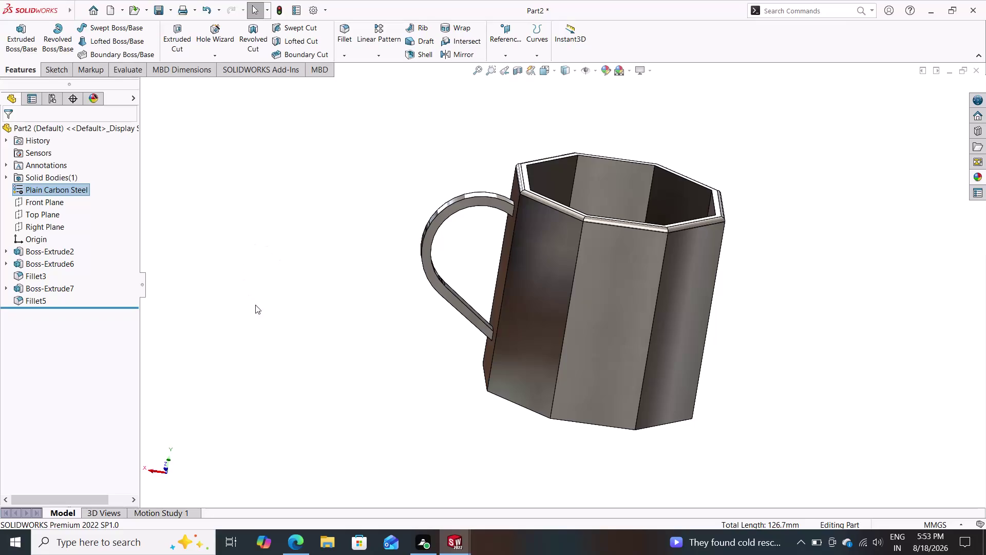
Orbit the mug to inspect its handle, rim, opening and underside.
middle_drag(262, 299, 335, 299)
middle_drag(313, 268, 306, 312)
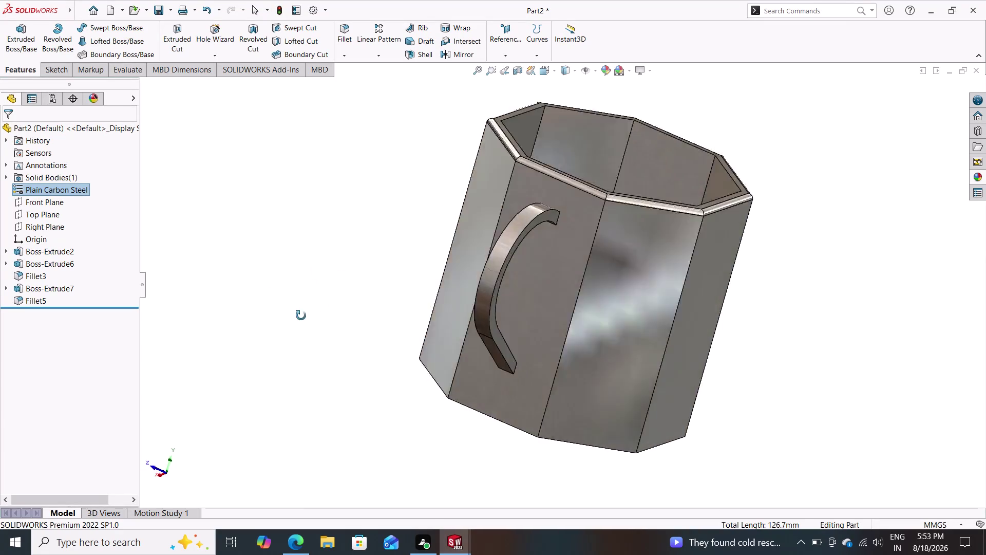
middle_drag(306, 313, 288, 315)
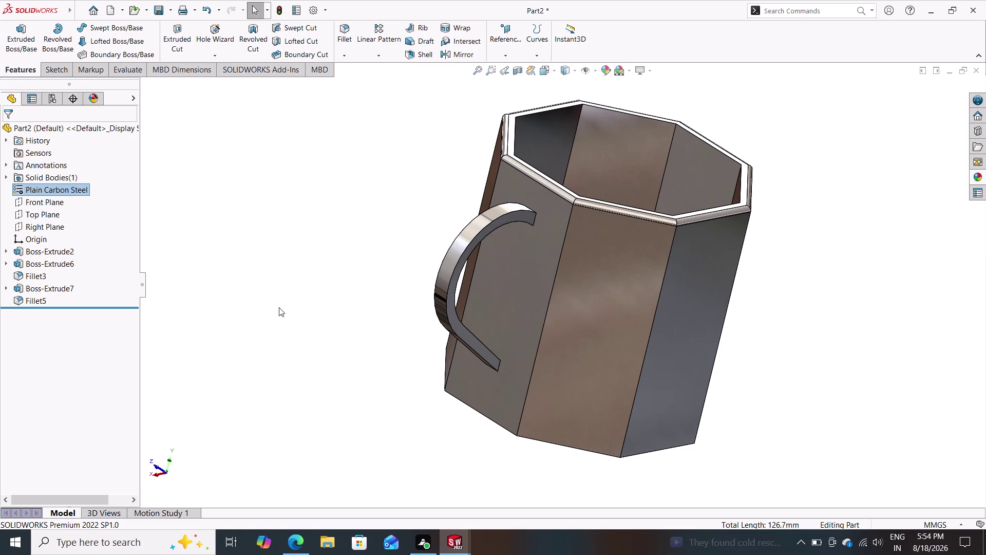
middle_drag(324, 361, 377, 374)
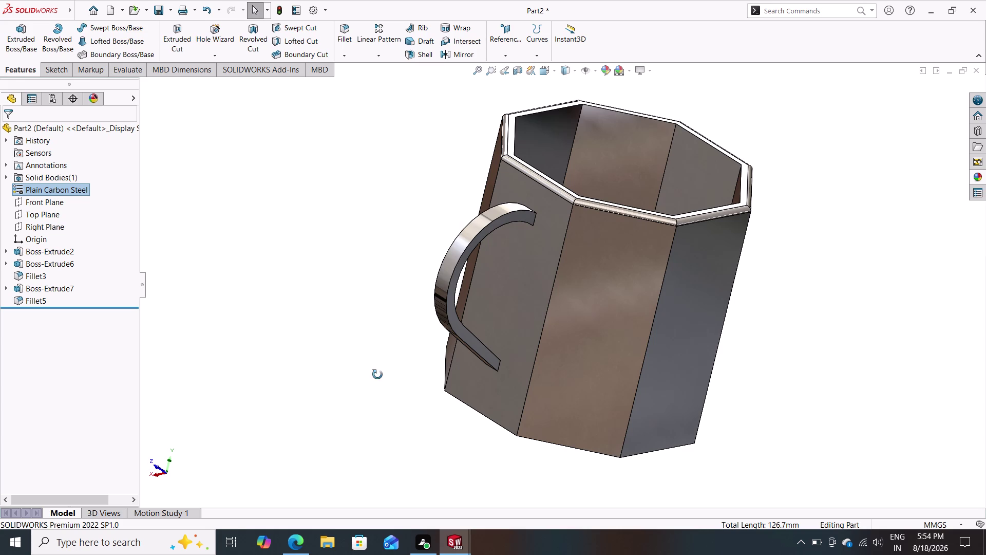
middle_drag(377, 375, 381, 373)
middle_drag(350, 328, 285, 369)
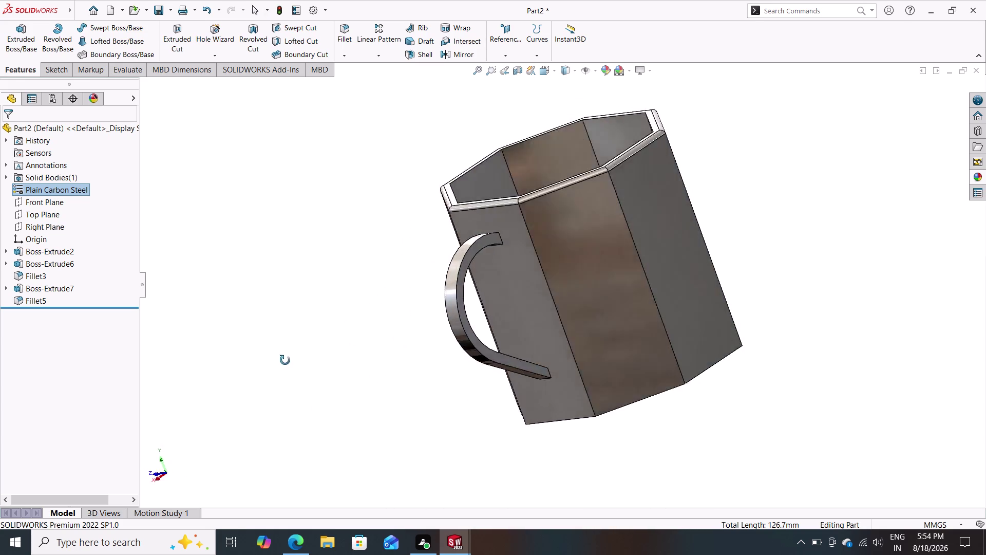
middle_drag(285, 368, 444, 497)
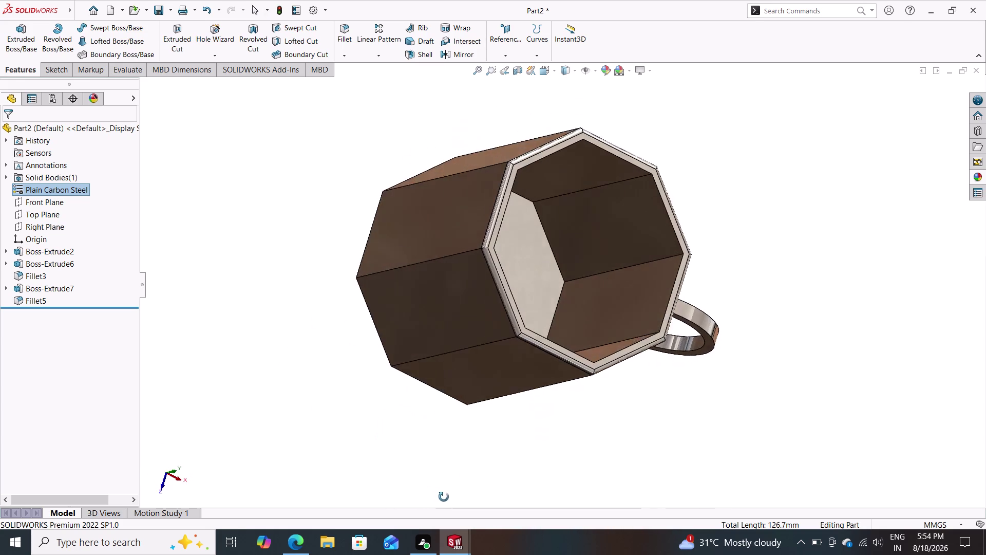
middle_drag(443, 498, 446, 327)
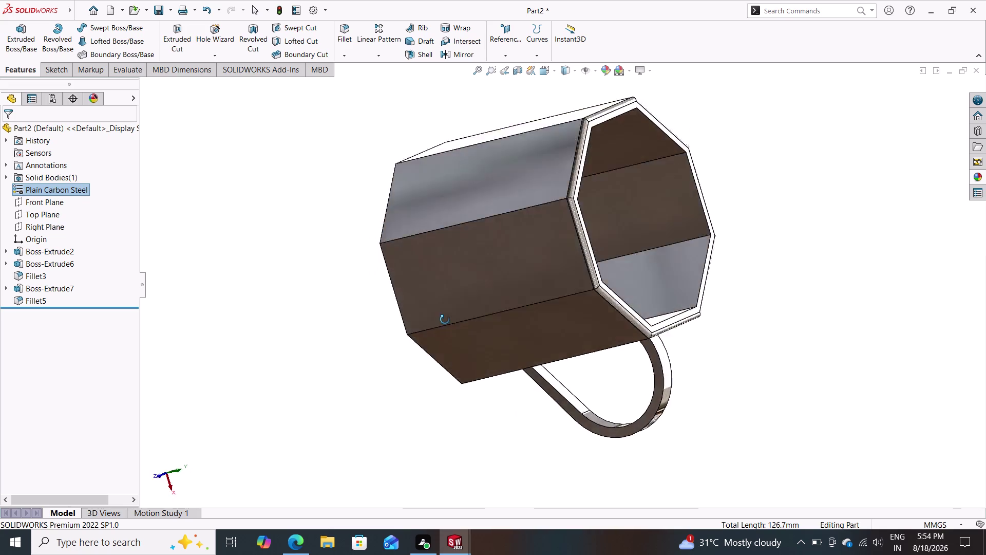
middle_drag(446, 327, 515, 295)
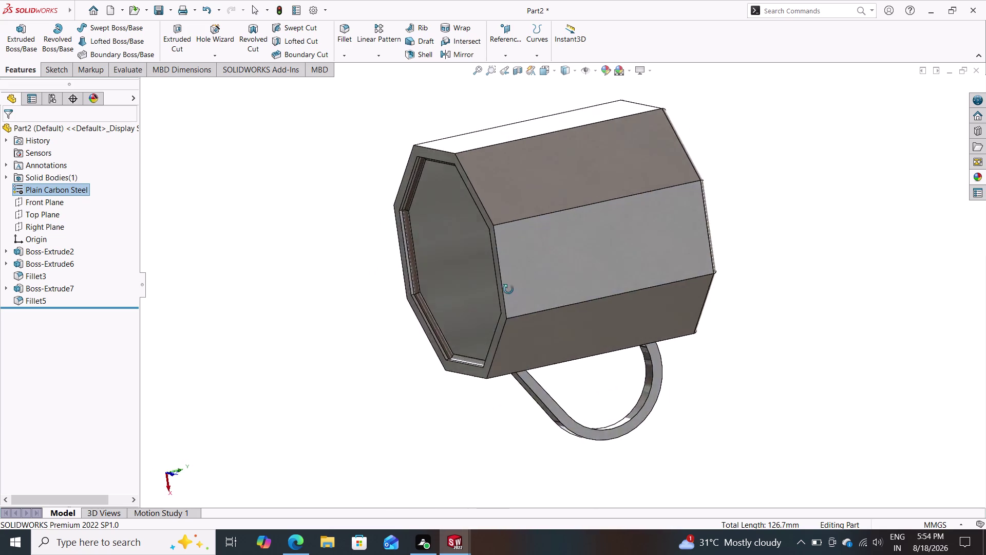
middle_drag(515, 295, 357, 235)
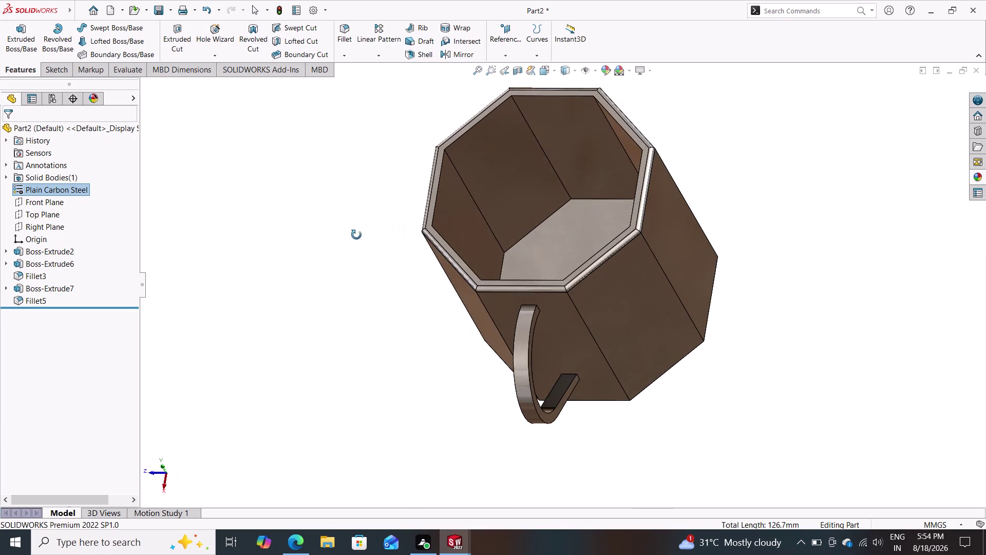
middle_drag(357, 235, 356, 233)
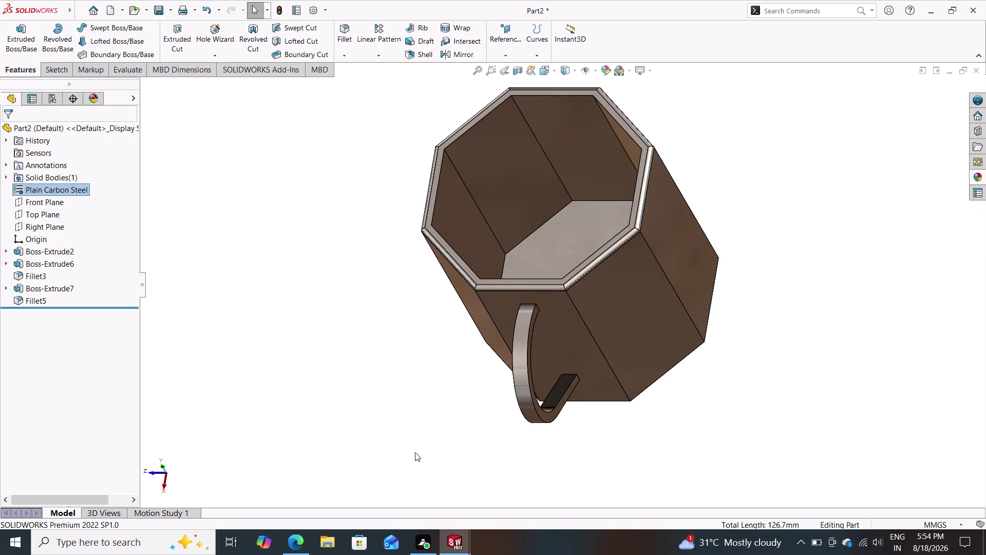
Dismiss the workspace shortcut menu and show the Save dropdown choices.
right_click(397, 373)
middle_click(400, 370)
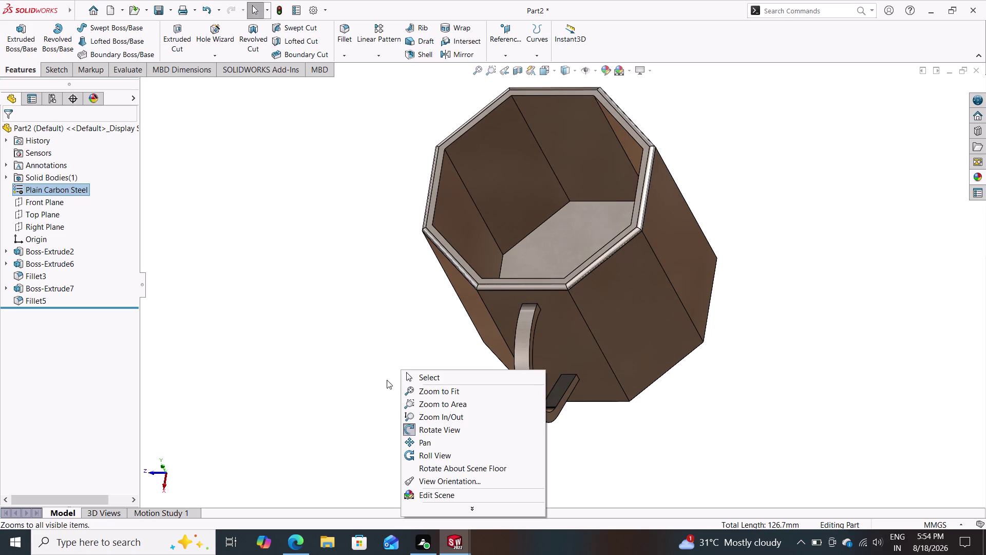
click(374, 376)
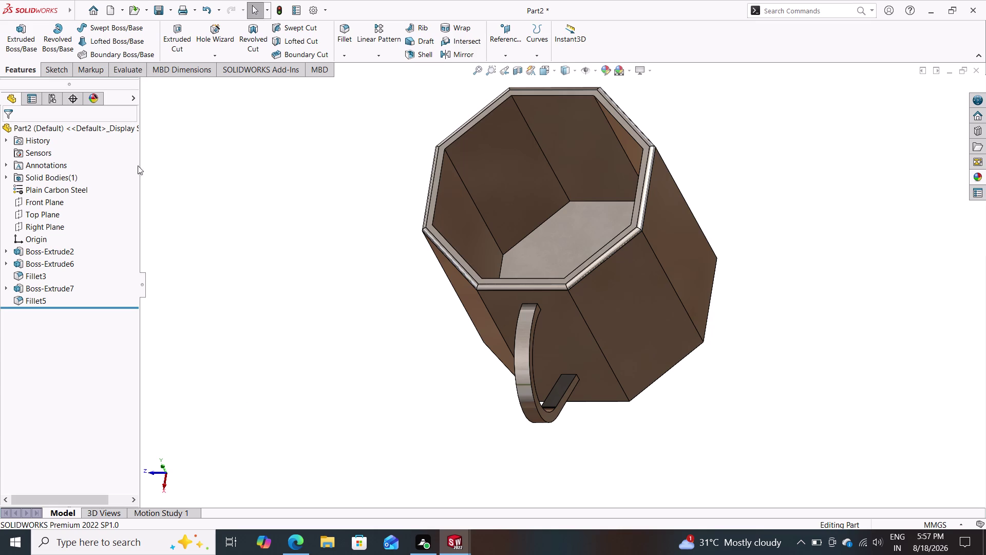
click(167, 10)
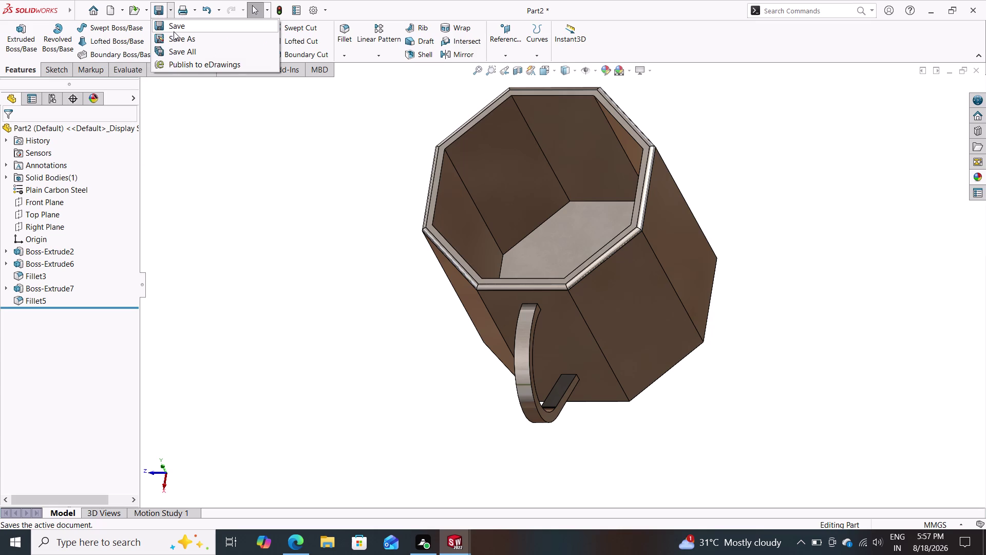
Save the mug part with Save As under the file name 'cup hexagon'.
click(174, 37)
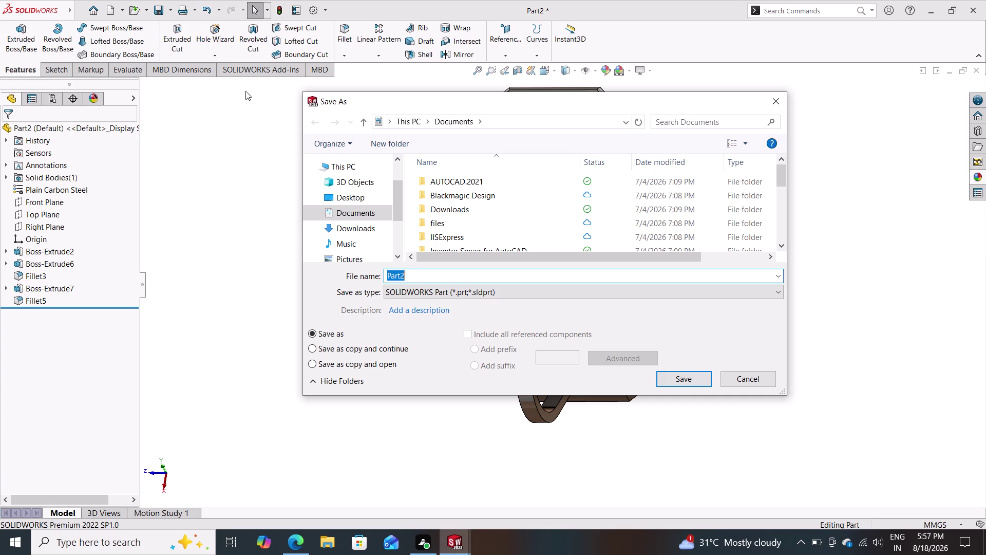
text(cu)
key(p)
key(space)
text(hex)
text(a)
text(go)
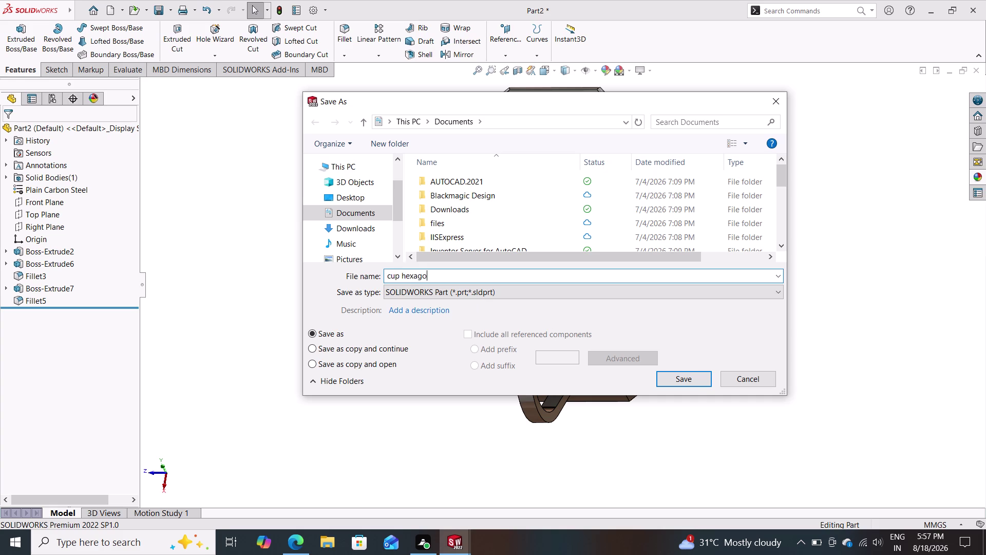
text(n)
click(668, 377)
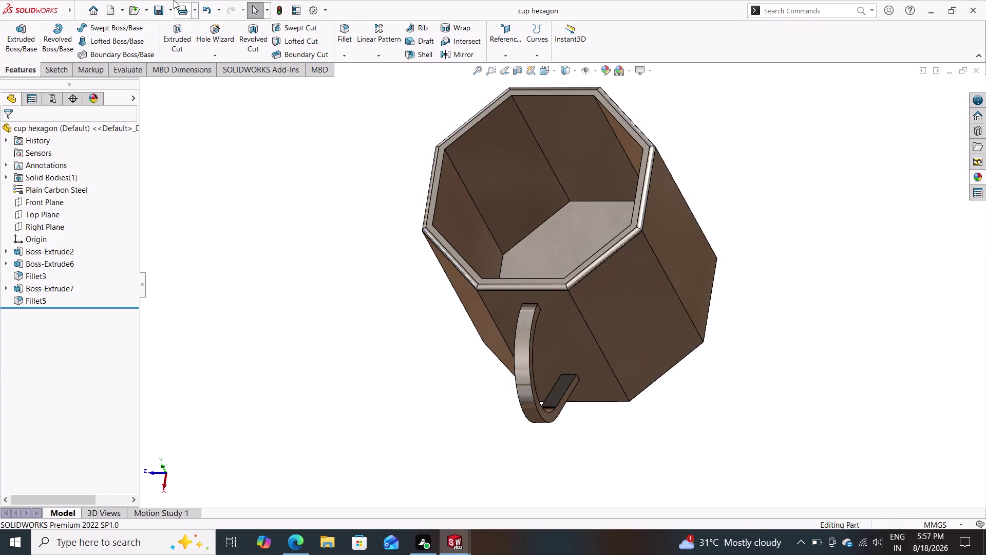
click(167, 8)
Save a copy of the part as Adobe Portable Document Format (*.pdf).
click(174, 40)
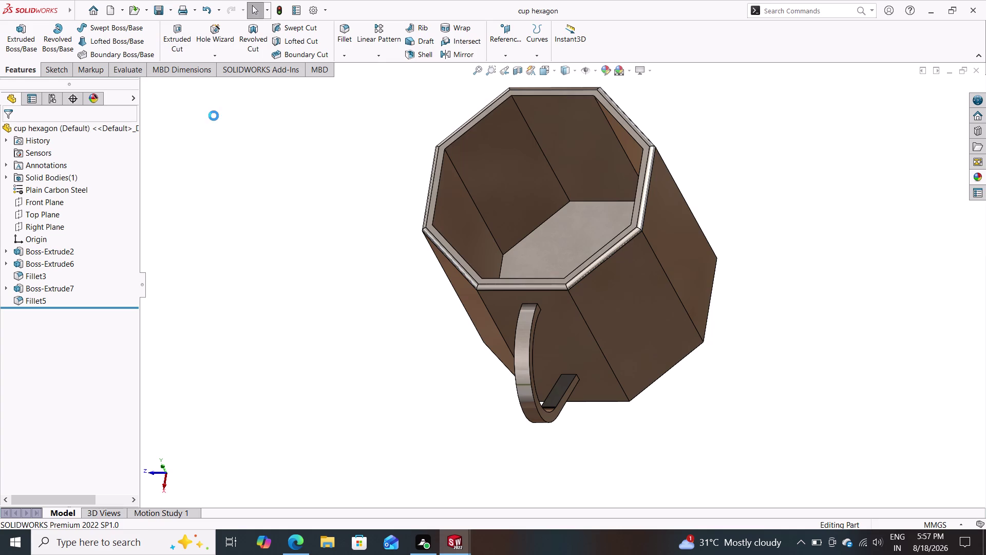
click(453, 290)
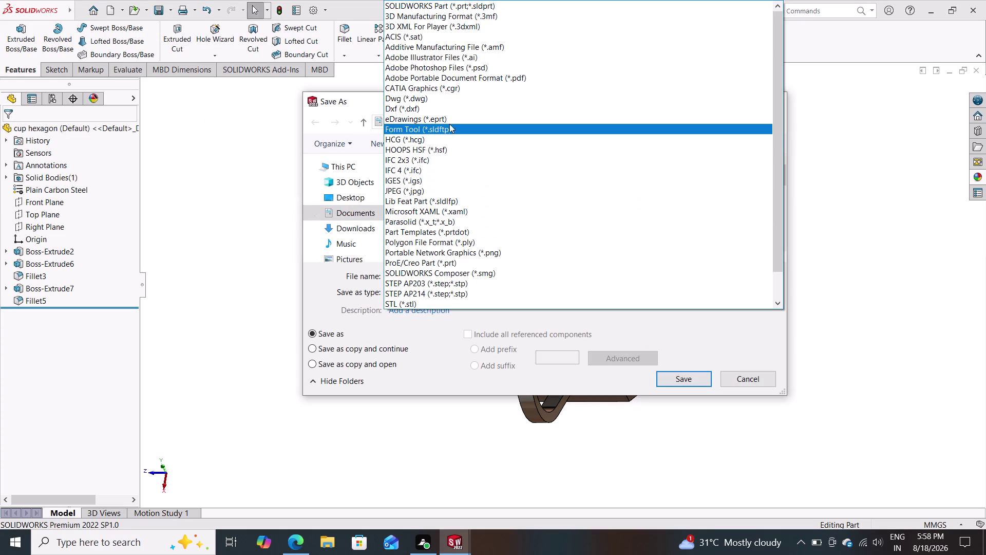
click(465, 78)
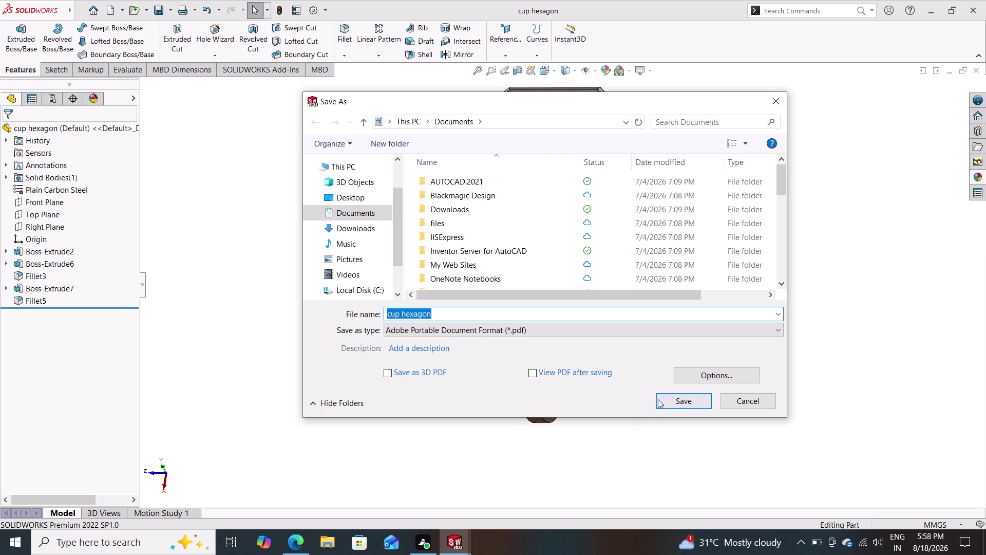
click(668, 399)
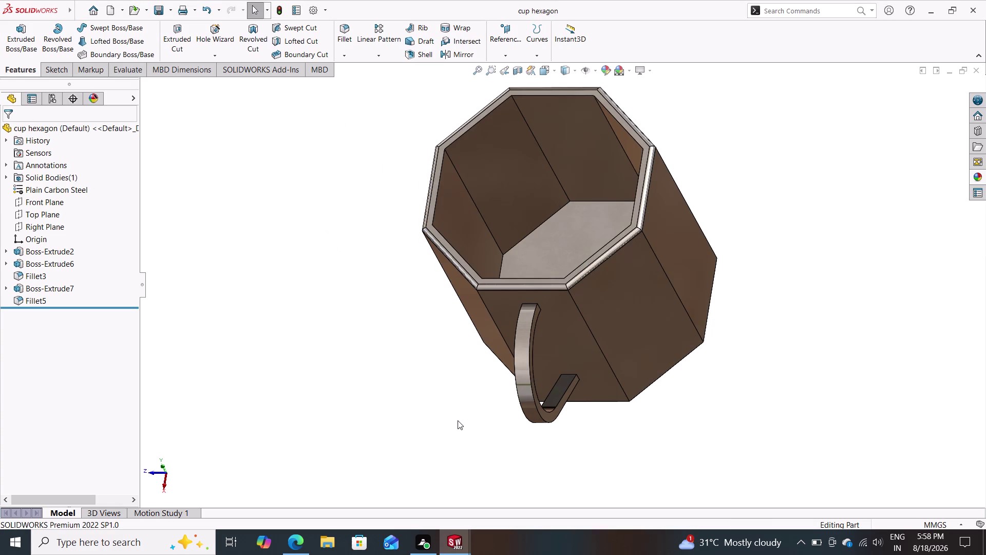
middle_drag(456, 399, 482, 336)
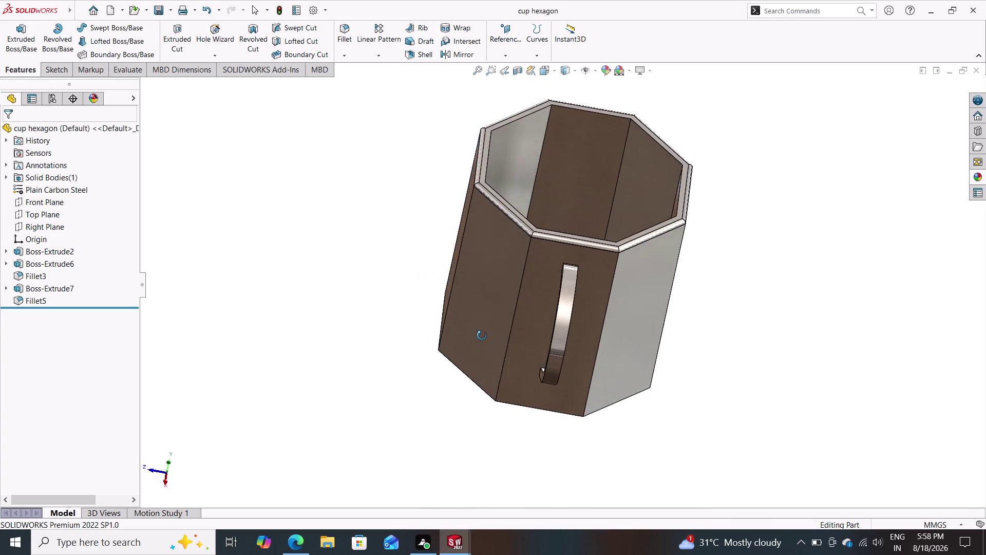
middle_drag(482, 336, 515, 267)
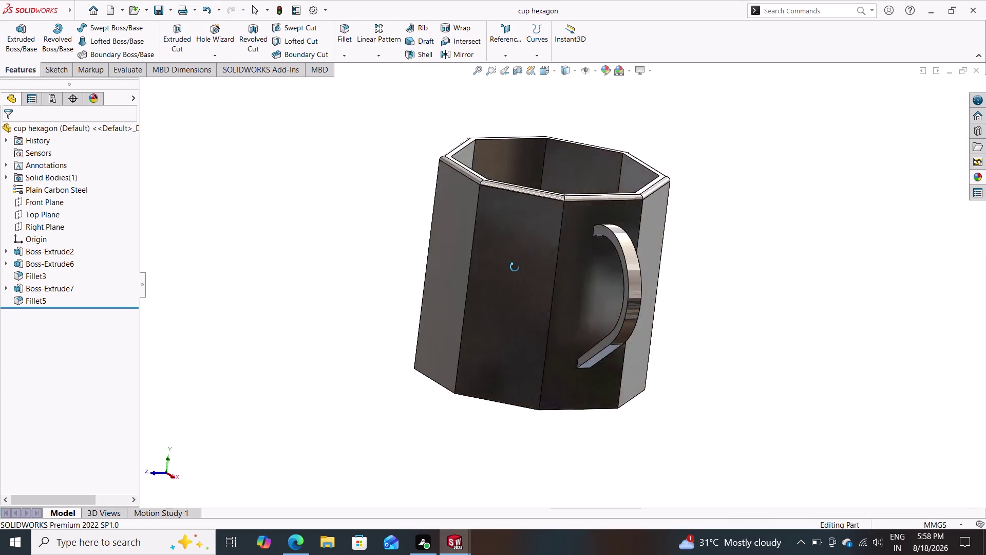
middle_drag(515, 268, 483, 269)
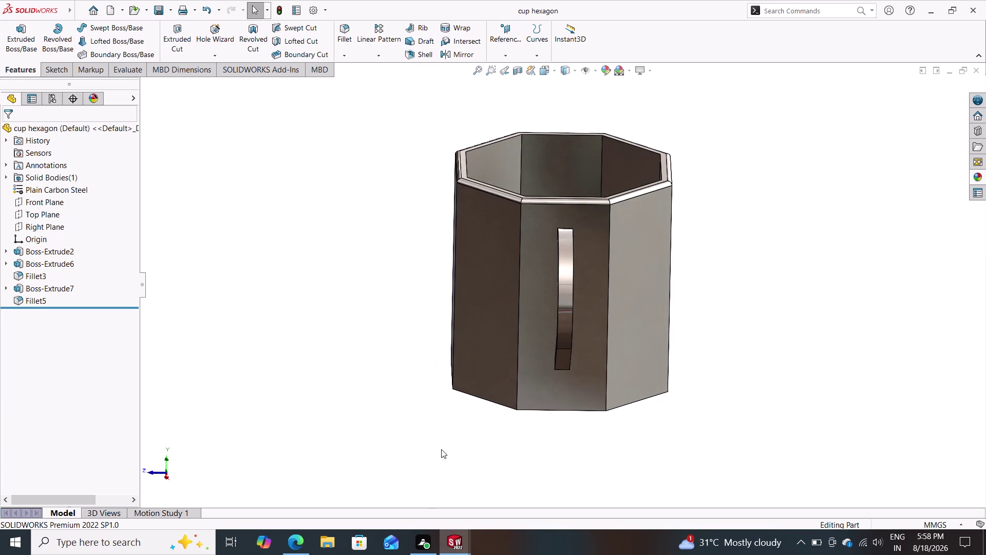